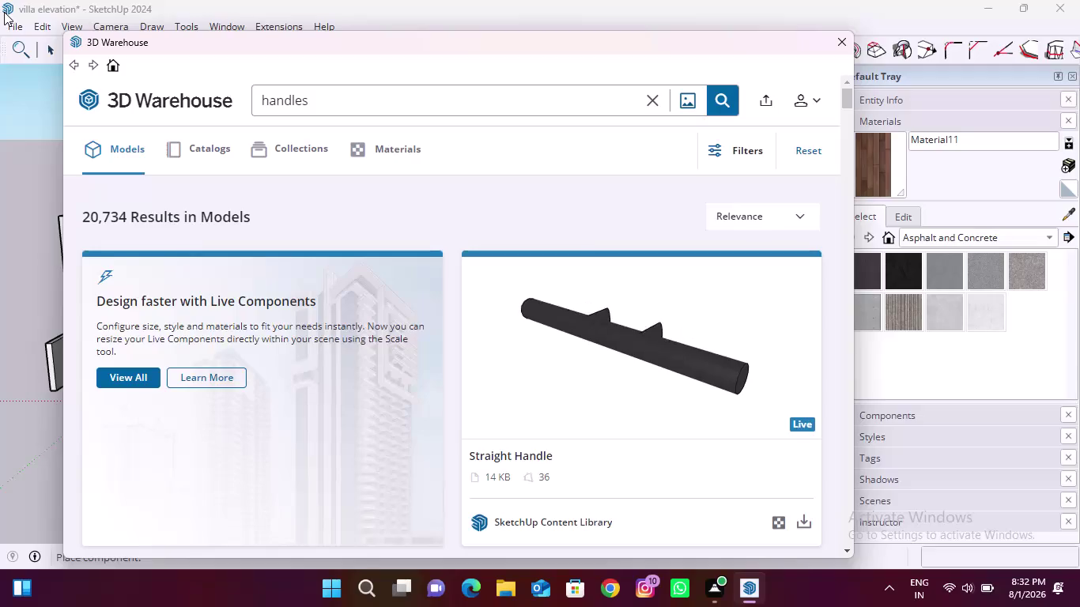
Download Bhojesh S.'s brass bar 'handles' model from 3D Warehouse and load it into the model.
scroll(down, 3)
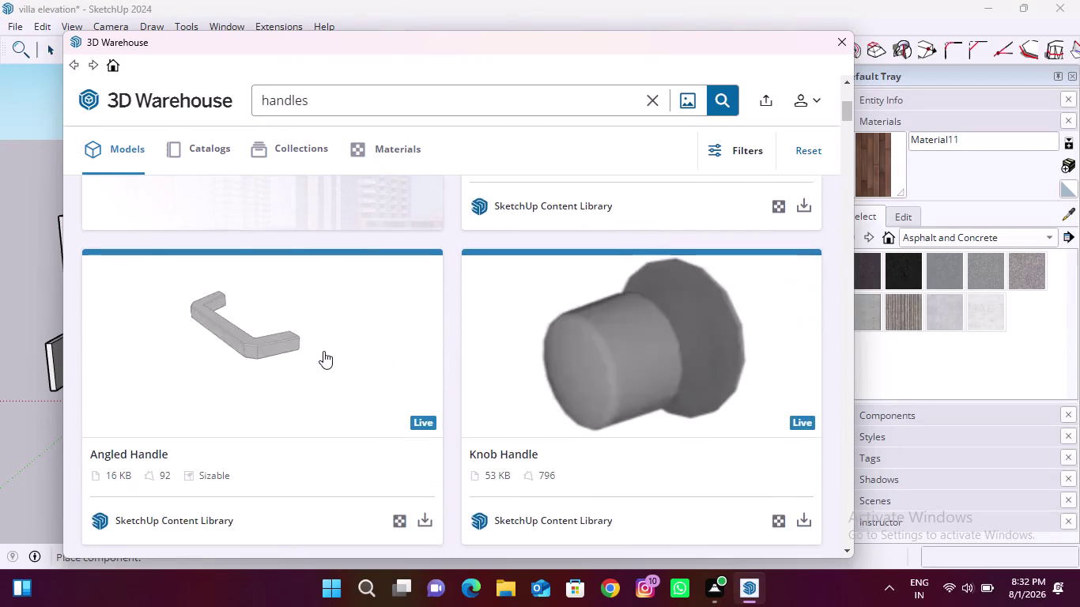
scroll(down, 3)
scroll(down, 3)
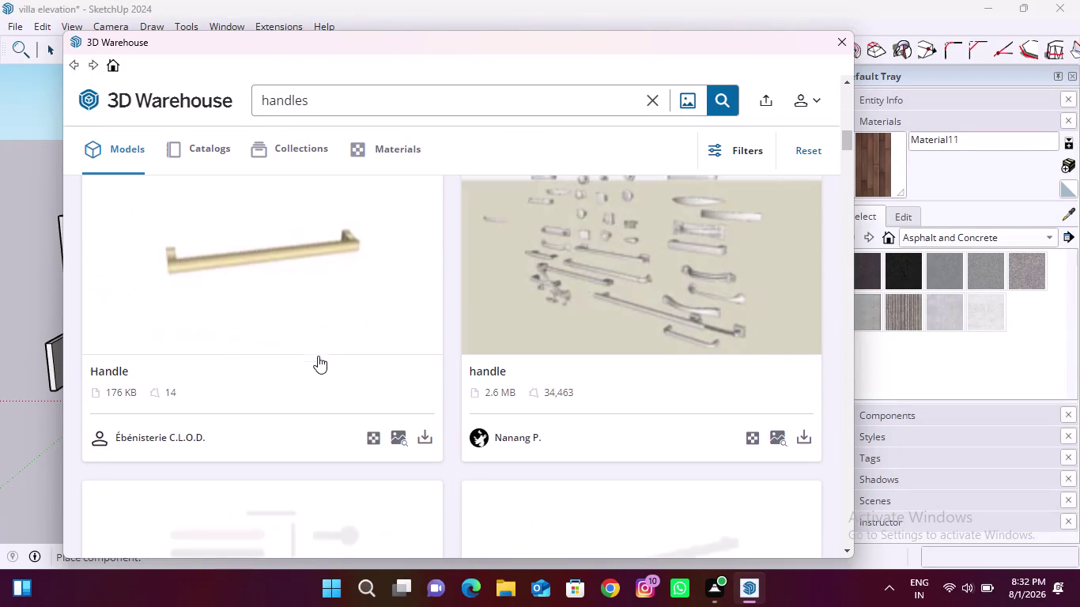
scroll(down, 3)
scroll(down, 3)
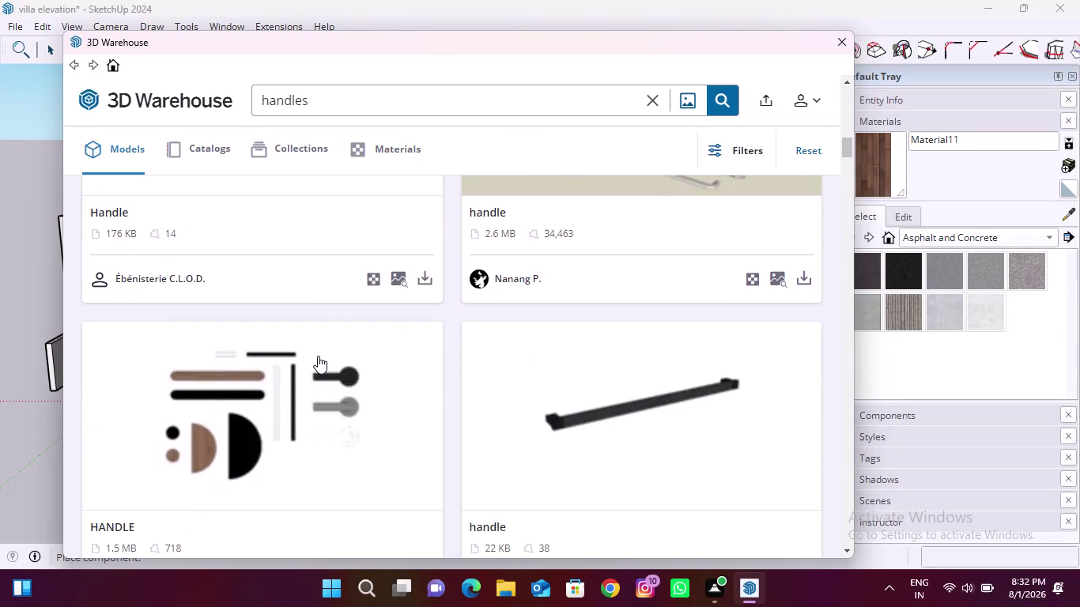
scroll(down, 3)
scroll(down, 3)
scroll(down, 3)
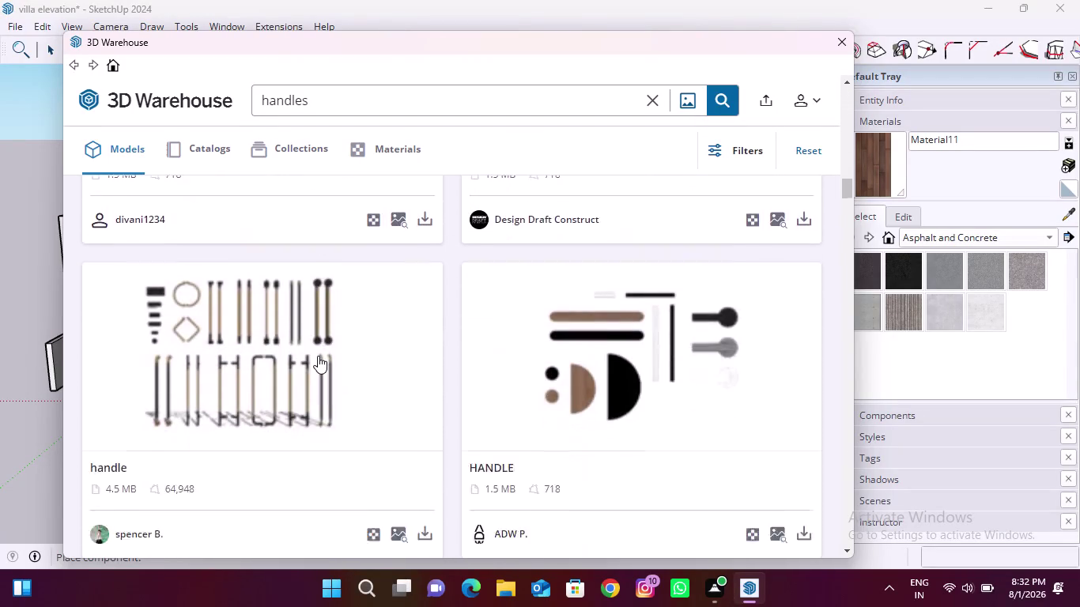
scroll(down, 3)
scroll(down, 3)
scroll(down, 3)
scroll(down, 3)
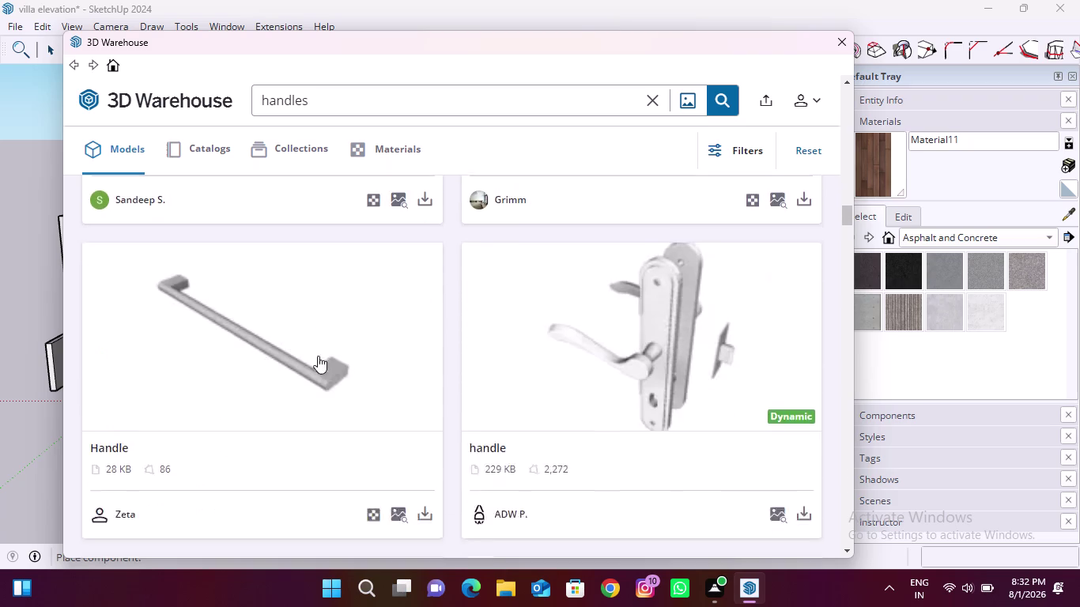
scroll(down, 3)
scroll(down, 3)
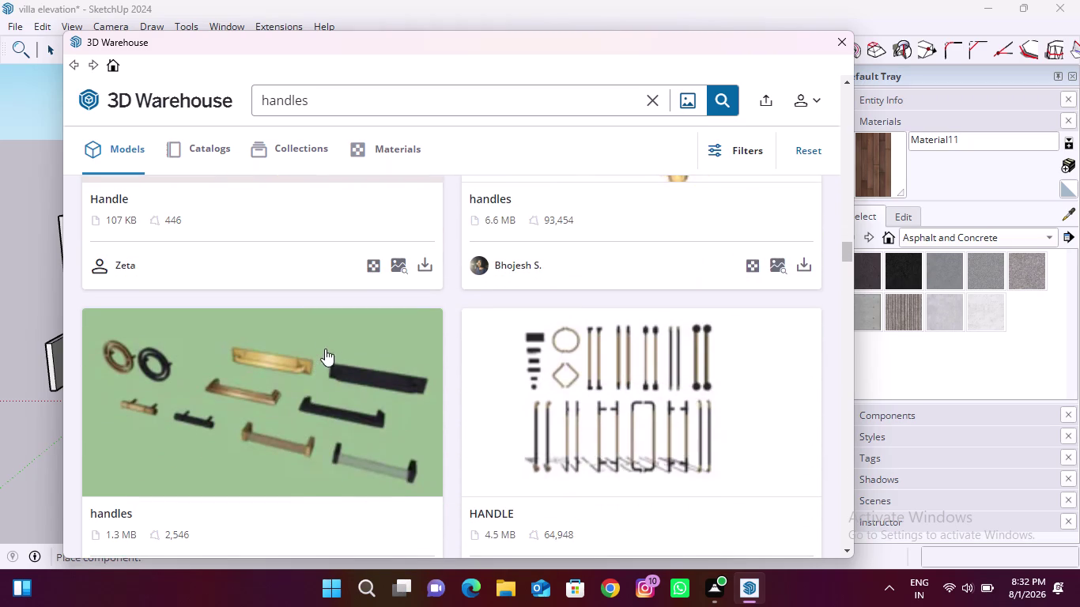
scroll(down, 3)
scroll(down, 3)
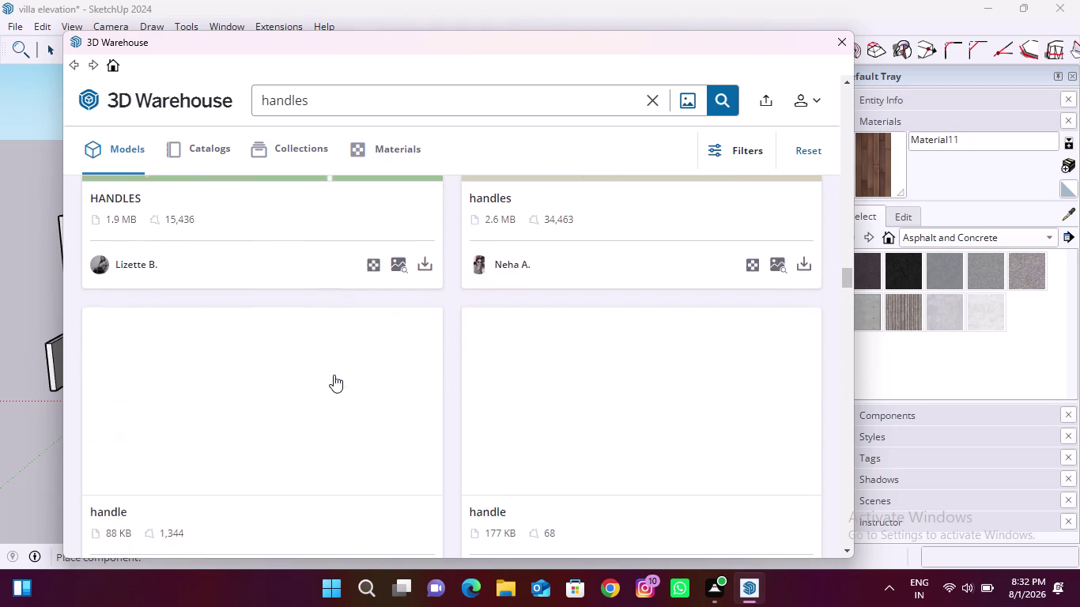
scroll(up, 3)
scroll(up, 3)
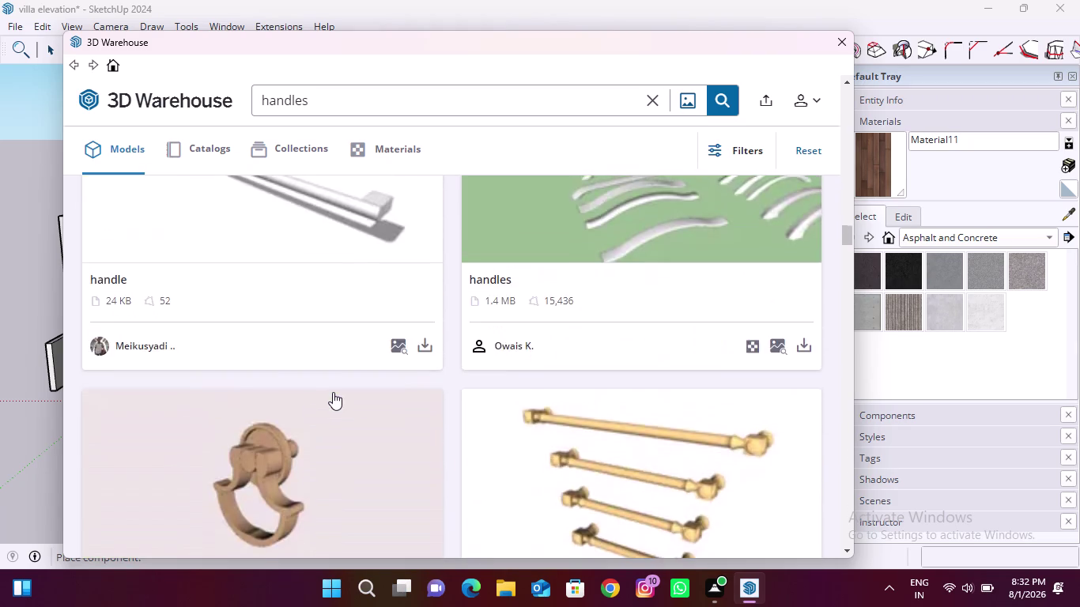
scroll(up, 3)
scroll(down, 3)
click(795, 499)
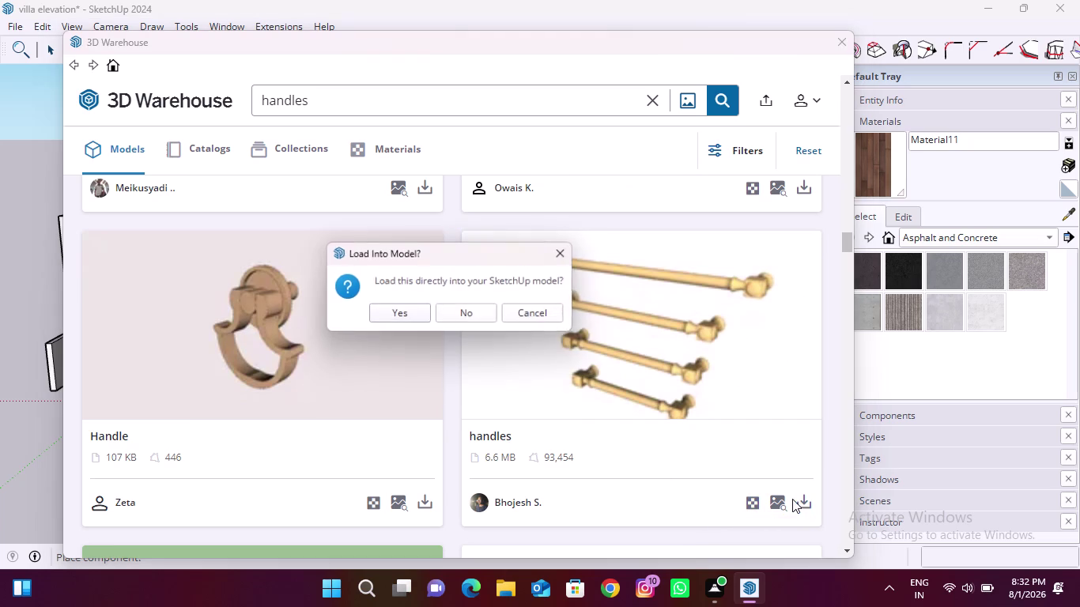
click(412, 306)
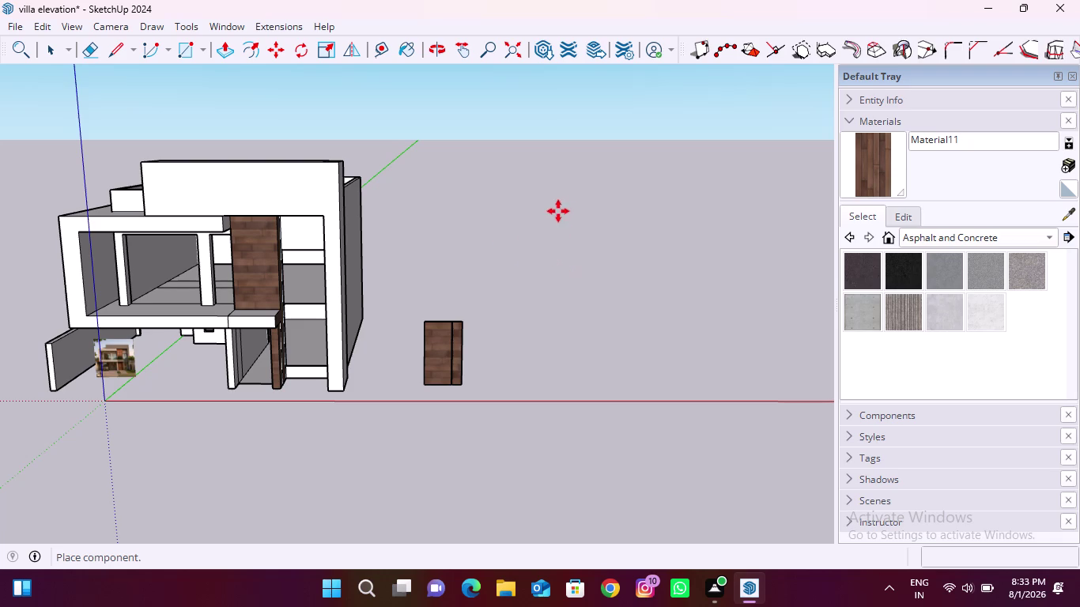
scroll(up, 3)
middle_drag(396, 337, 597, 247)
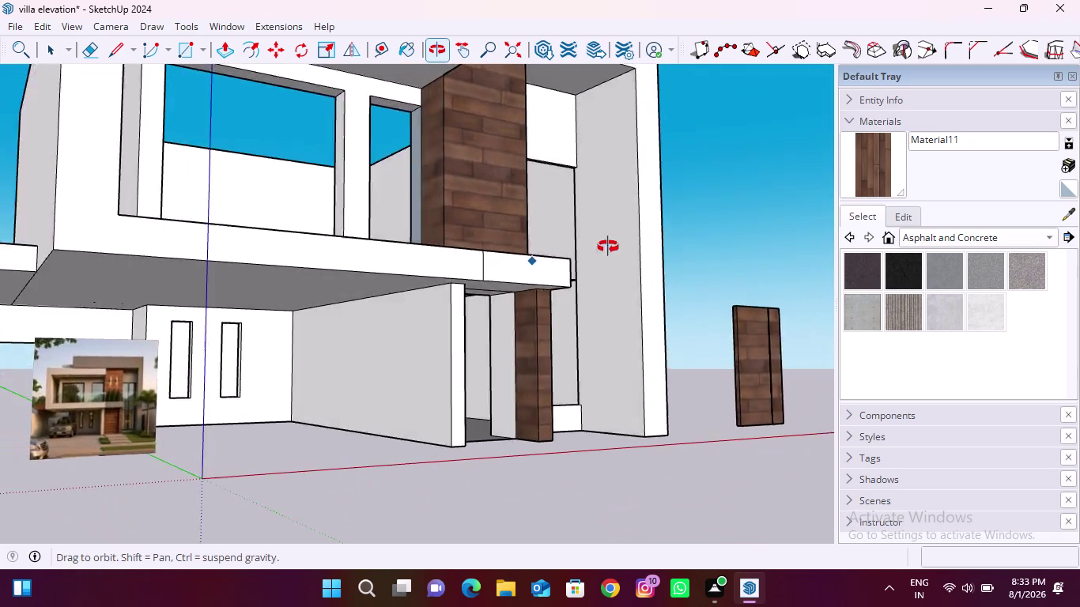
middle_drag(597, 247, 381, 255)
scroll(down, 3)
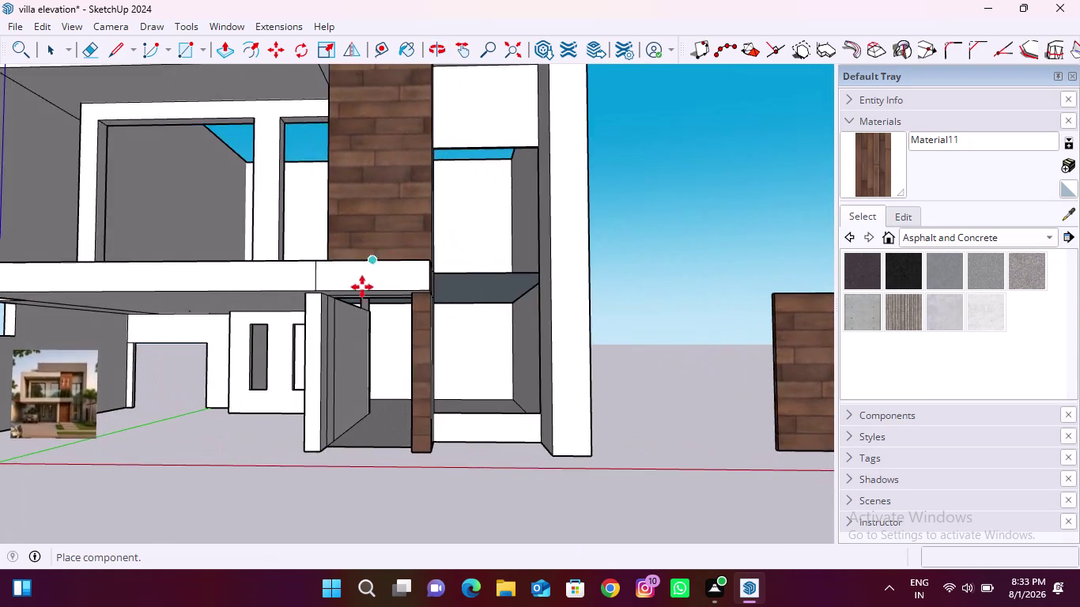
scroll(down, 3)
scroll(up, 3)
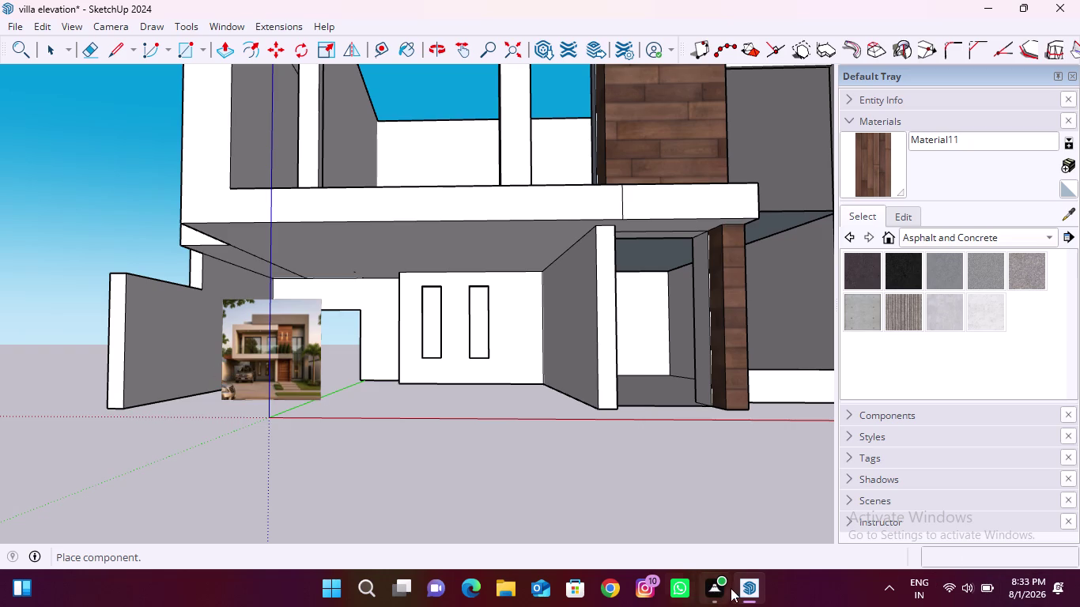
scroll(up, 3)
key(space)
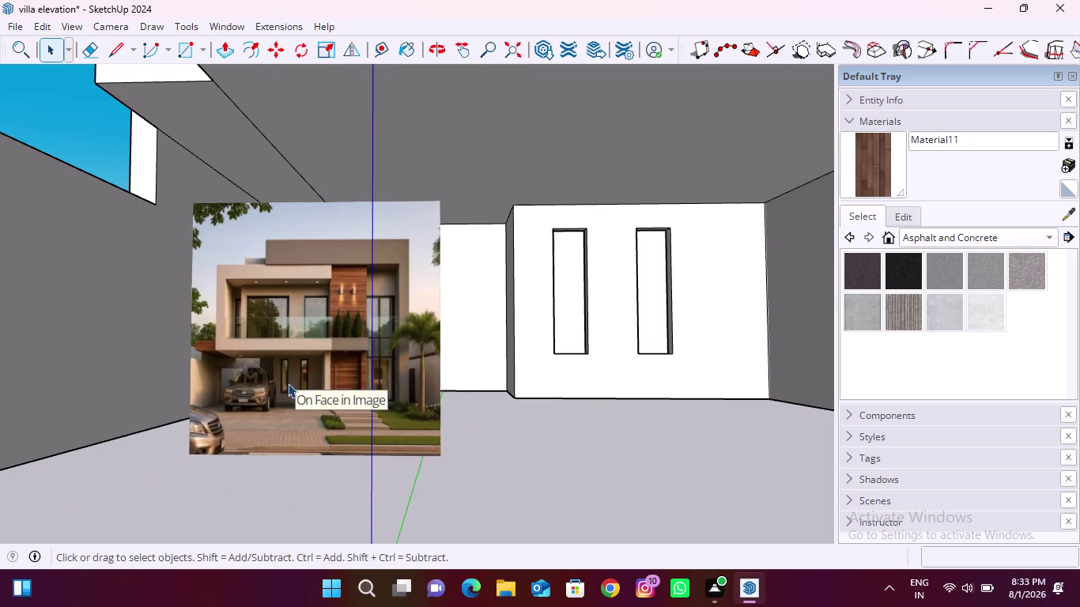
scroll(up, 3)
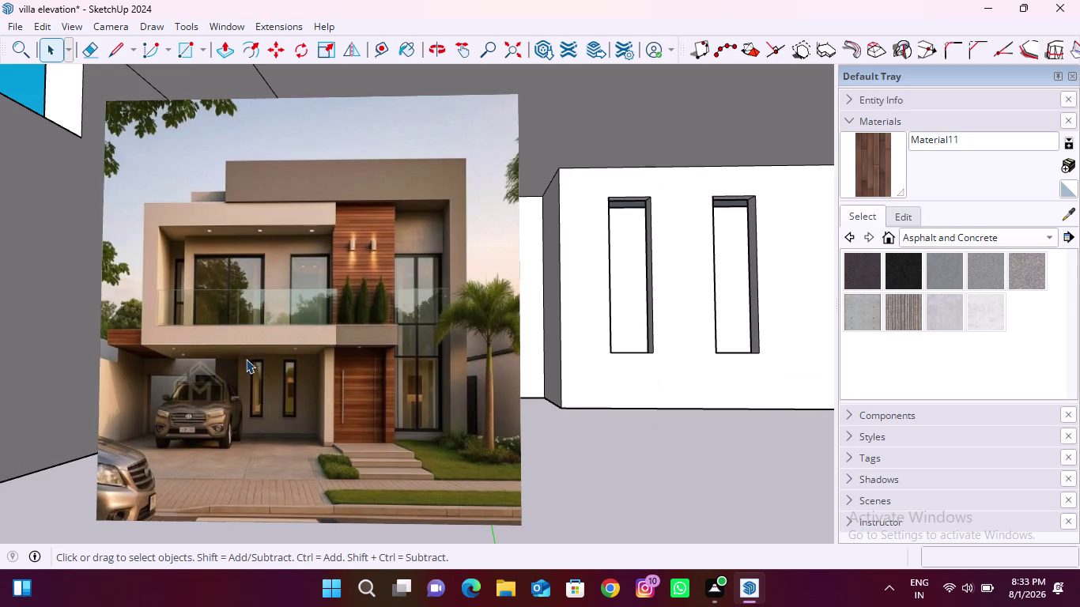
scroll(down, 3)
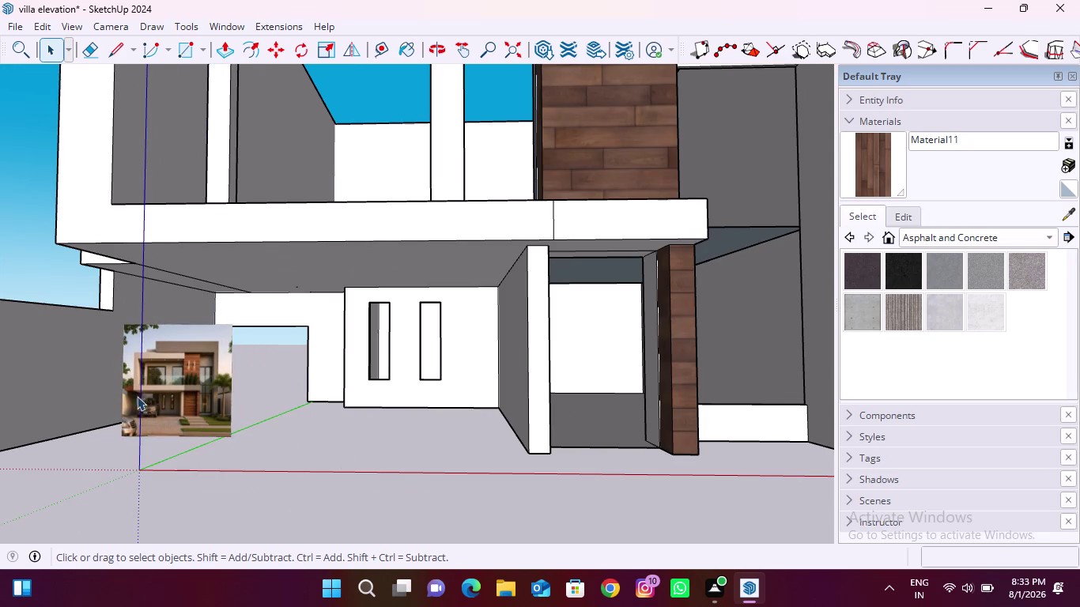
scroll(up, 3)
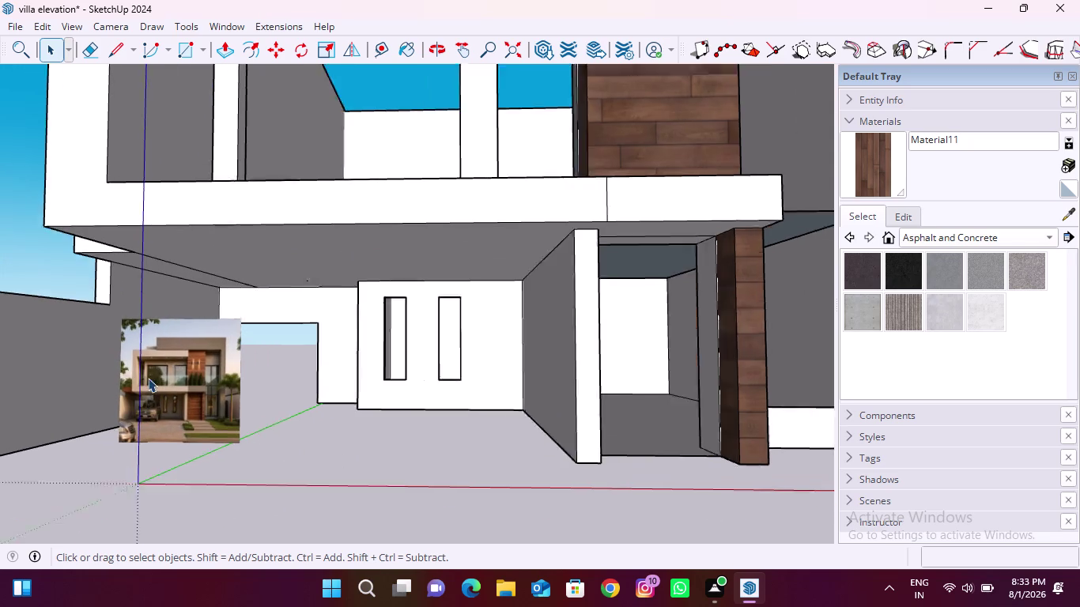
scroll(up, 3)
middle_drag(108, 392, 116, 396)
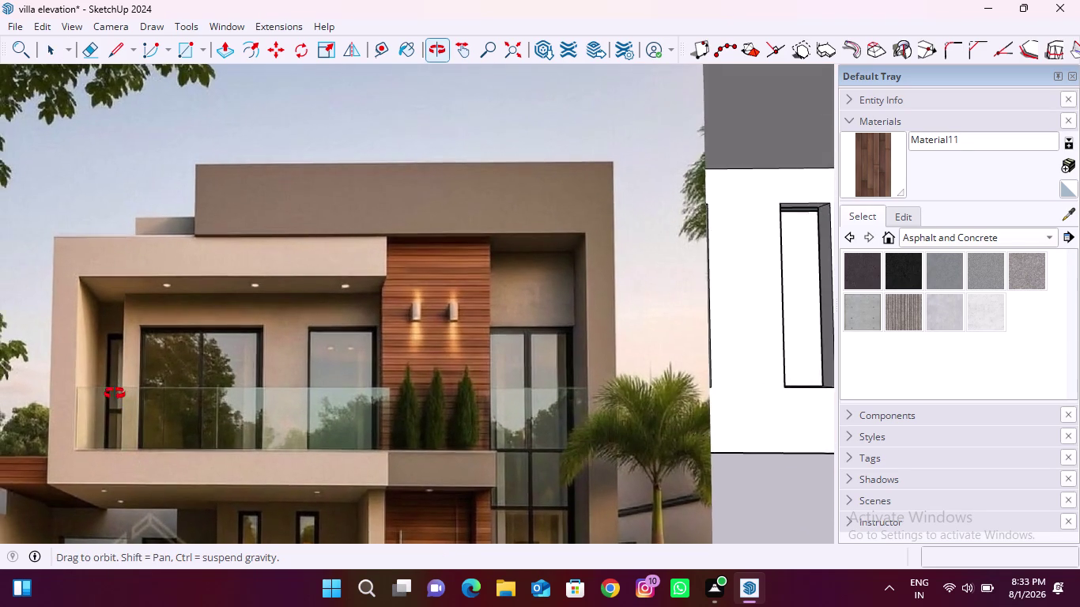
middle_drag(116, 396, 166, 413)
scroll(up, 3)
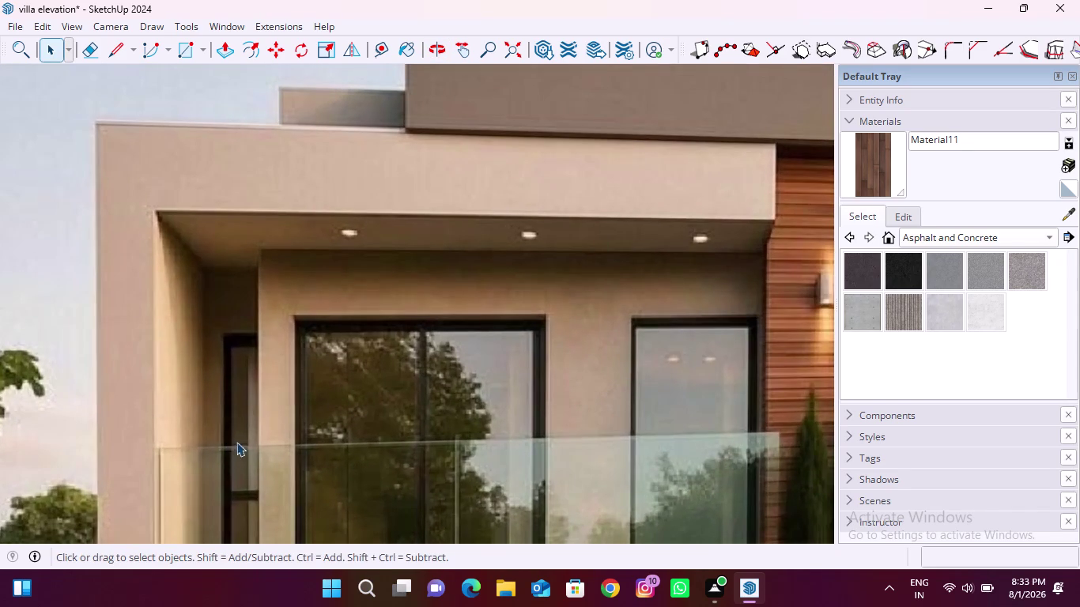
scroll(down, 3)
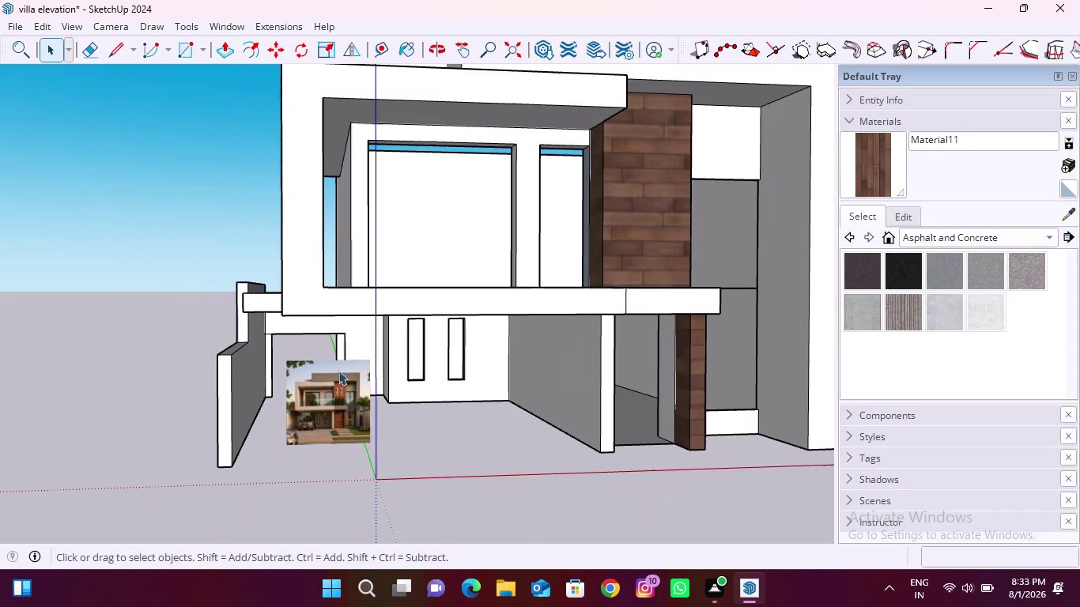
middle_drag(332, 257, 352, 338)
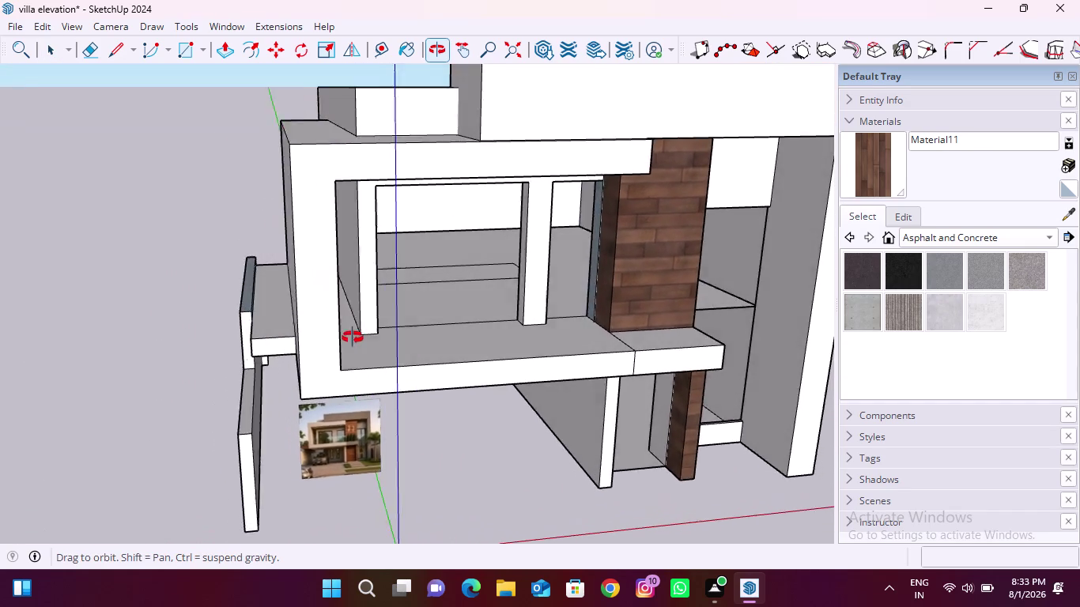
middle_drag(352, 338, 818, 324)
middle_drag(293, 285, 635, 294)
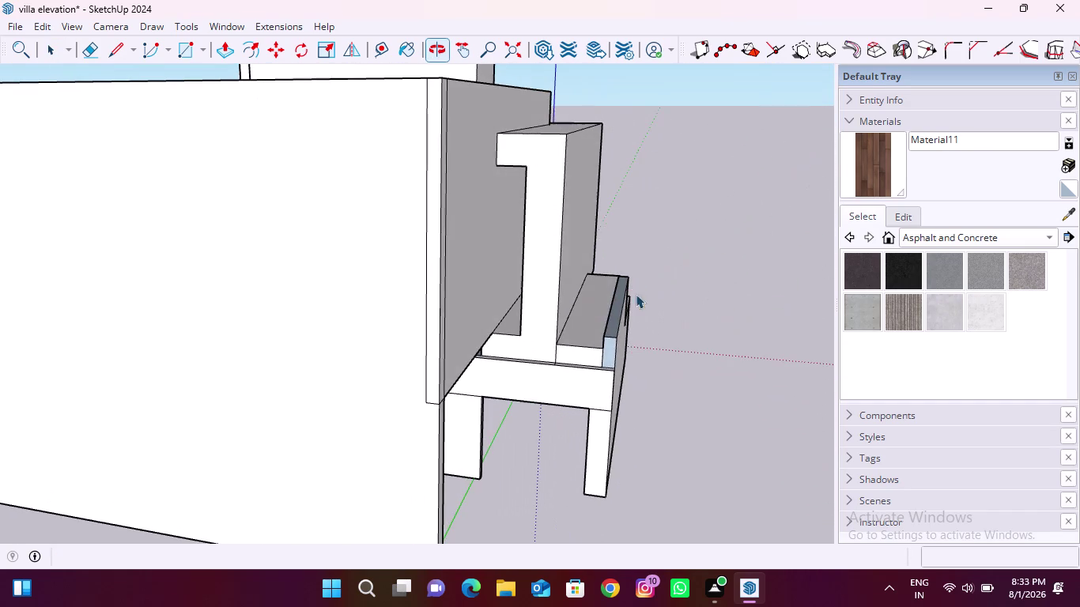
scroll(up, 3)
middle_drag(603, 265, 252, 297)
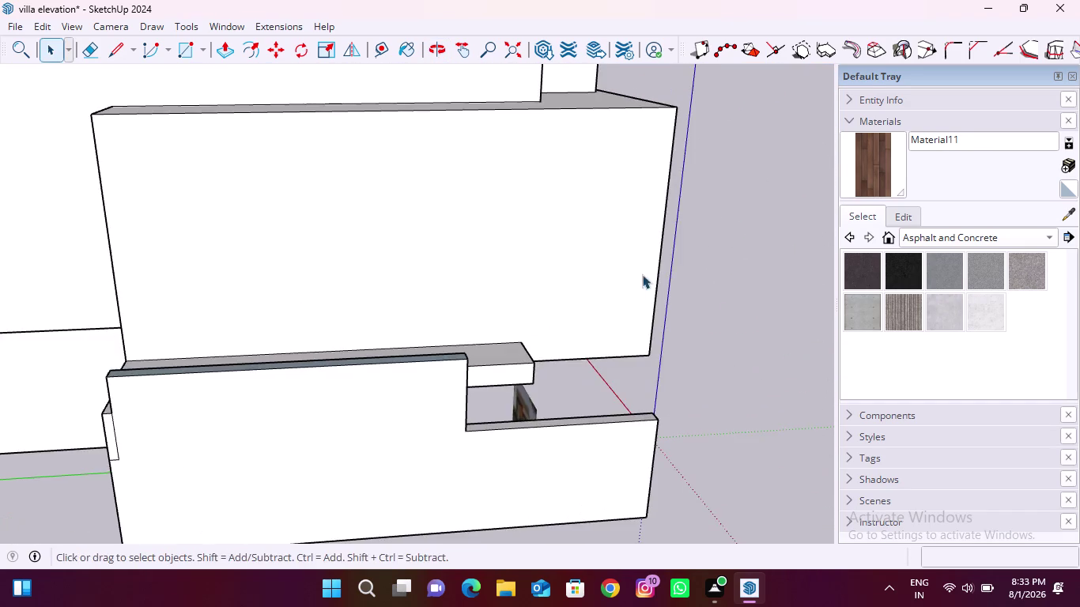
middle_drag(646, 273, 156, 240)
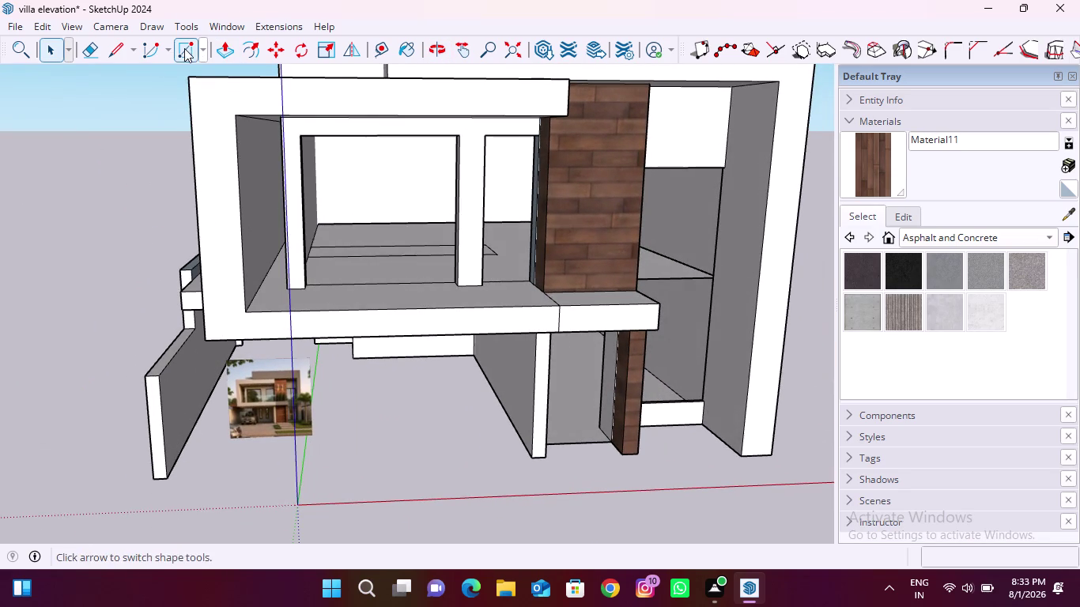
Attempt a rectangle inside the narrow side gap, cancelling the misplaced tries.
click(187, 48)
scroll(up, 3)
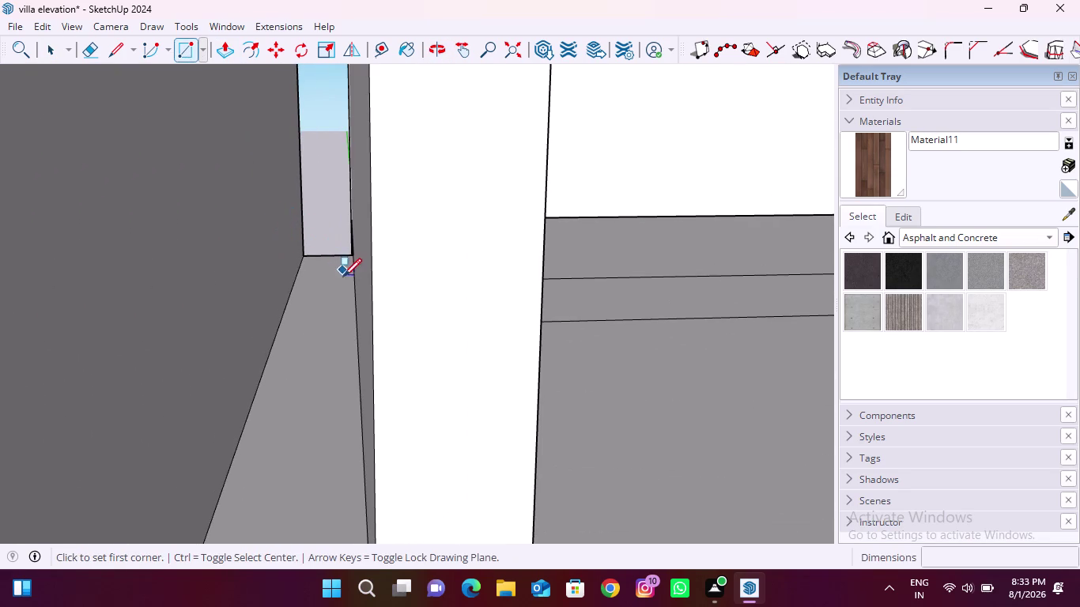
click(355, 303)
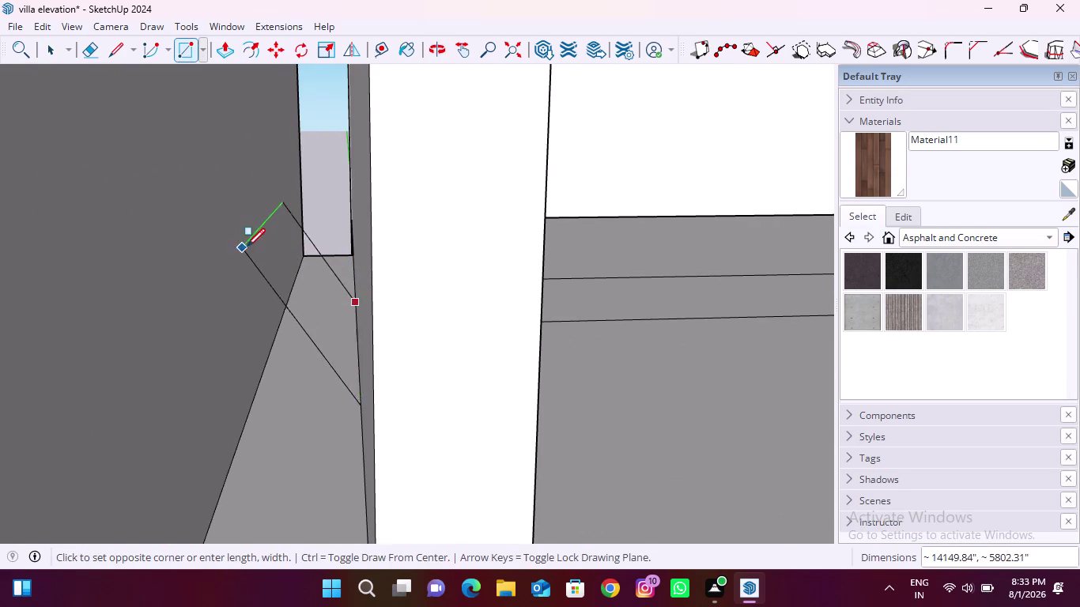
scroll(down, 3)
middle_drag(250, 264, 294, 232)
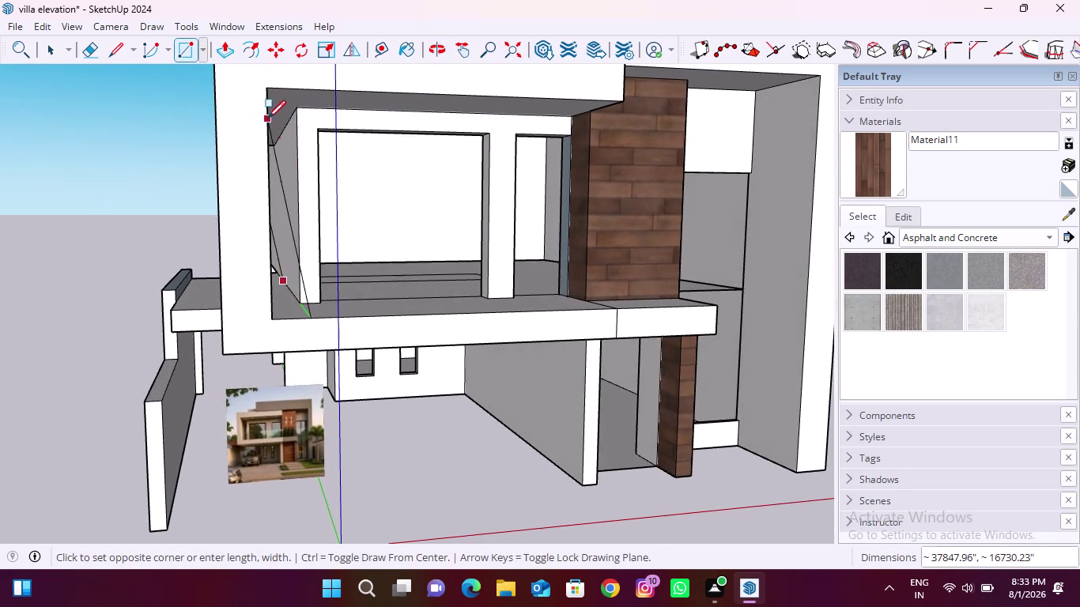
scroll(up, 3)
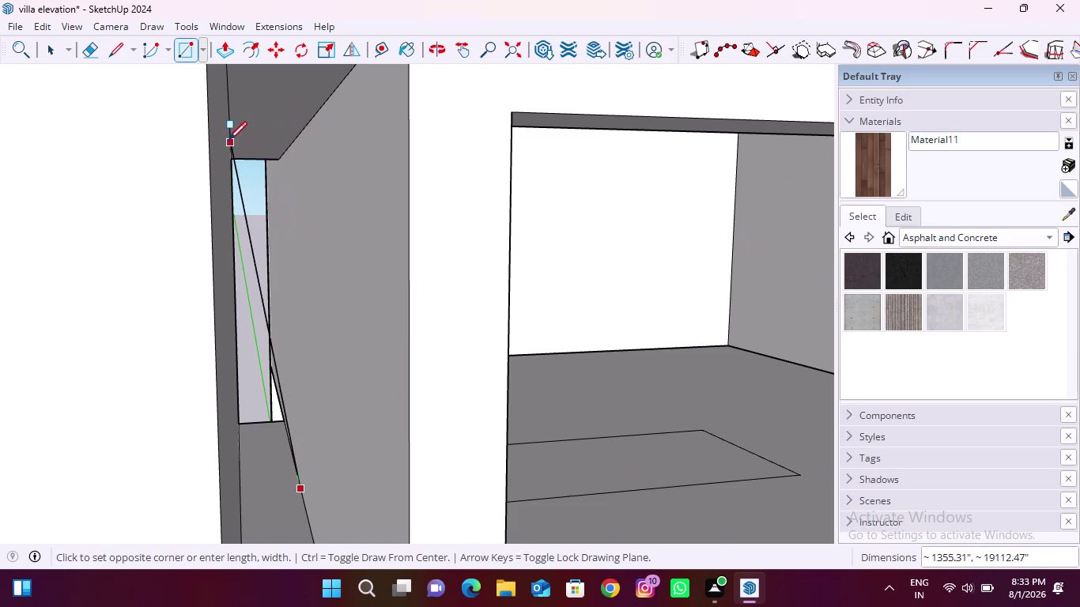
key(Escape)
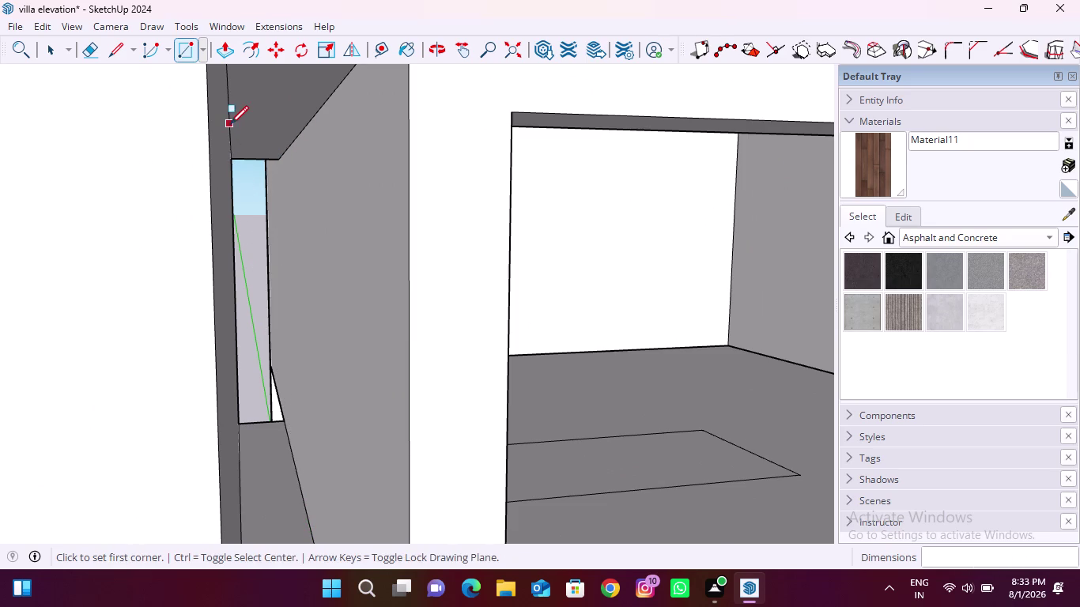
click(230, 124)
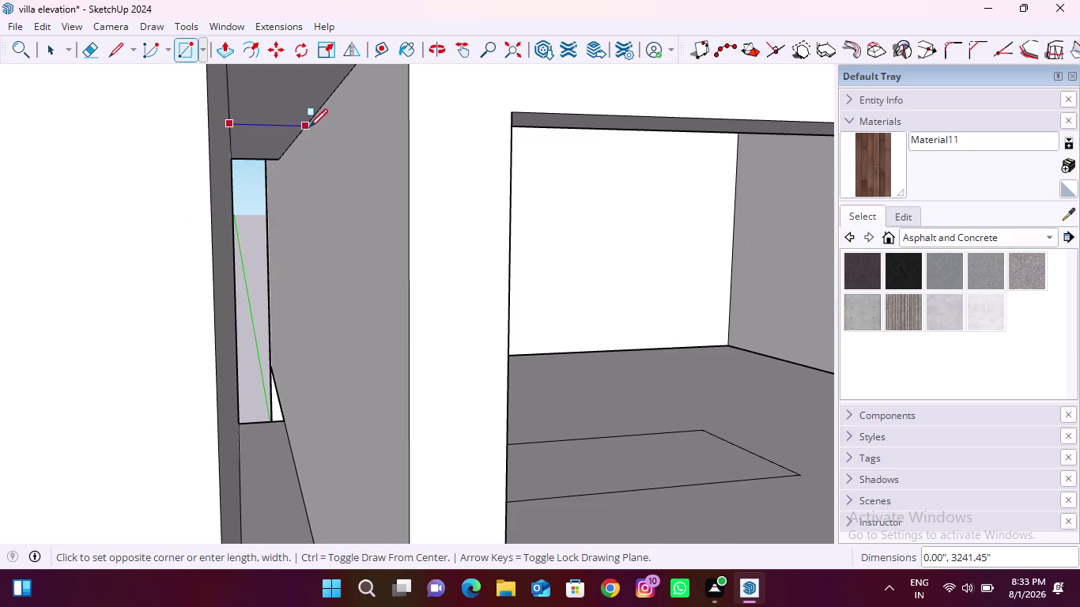
key(Escape)
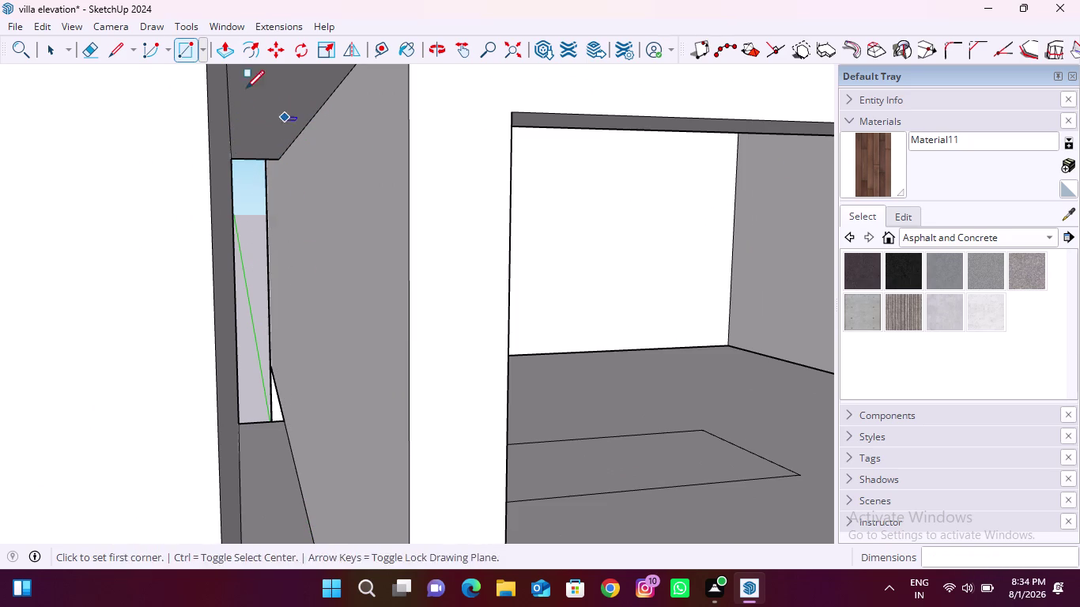
Draw an edge across the gap's top, then a rectangle closing the glass face.
click(122, 44)
click(315, 119)
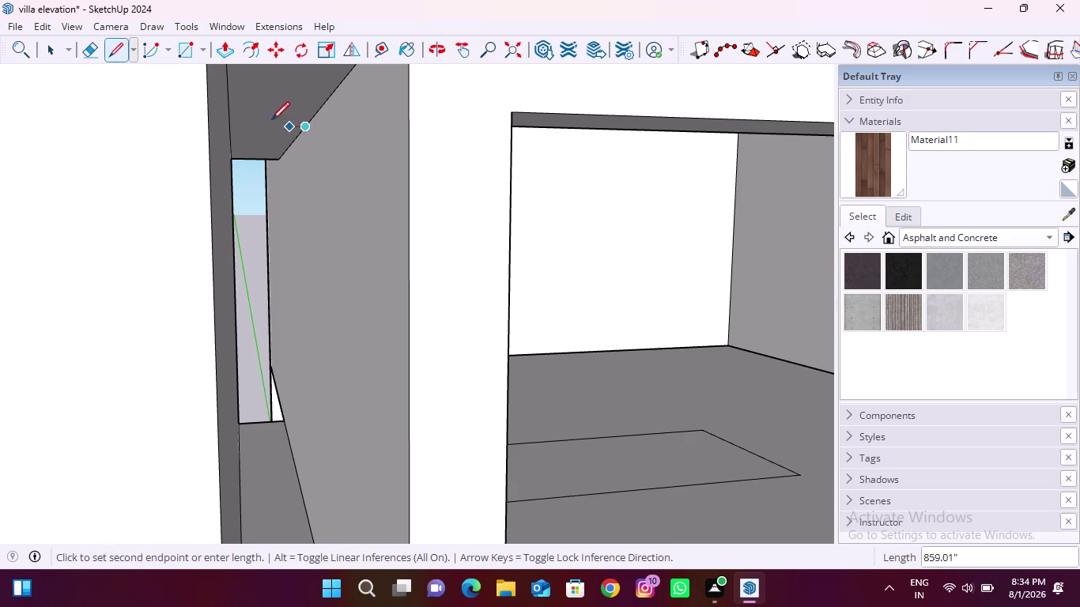
click(229, 121)
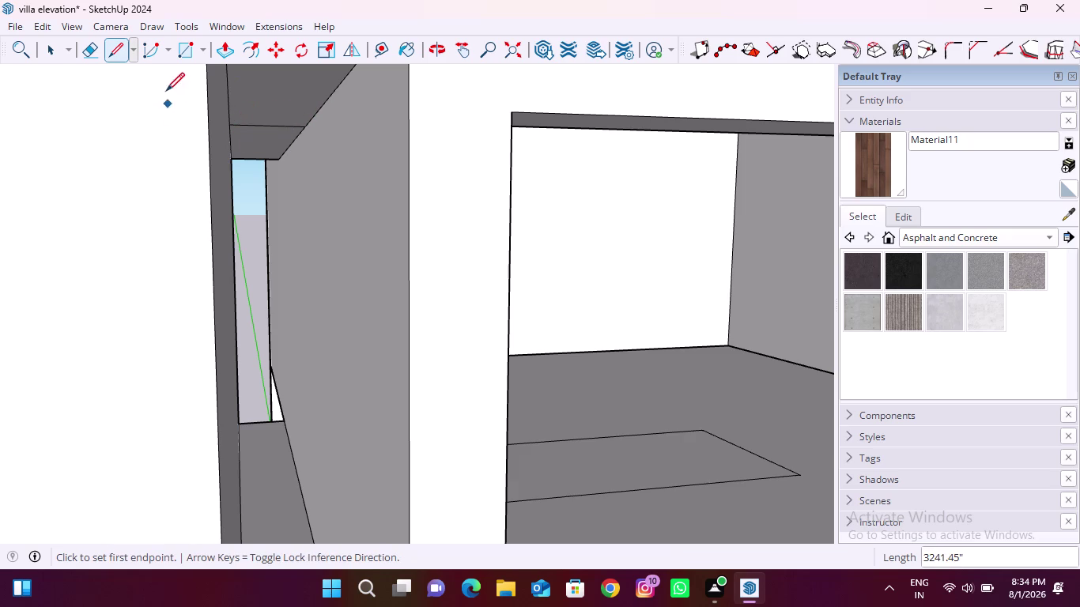
click(183, 53)
click(230, 124)
scroll(down, 3)
scroll(up, 3)
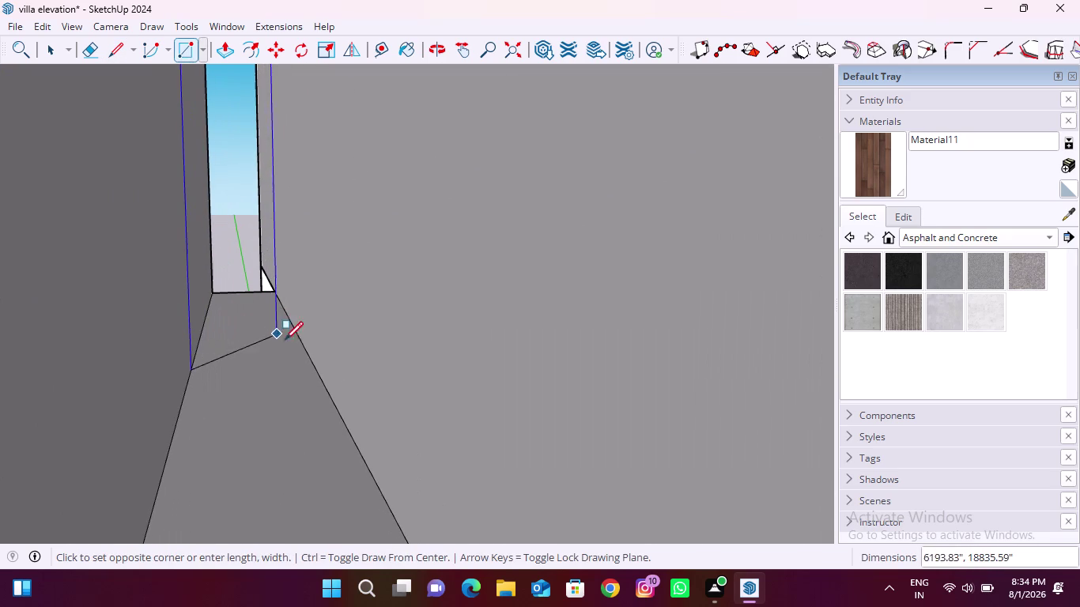
click(312, 366)
scroll(down, 3)
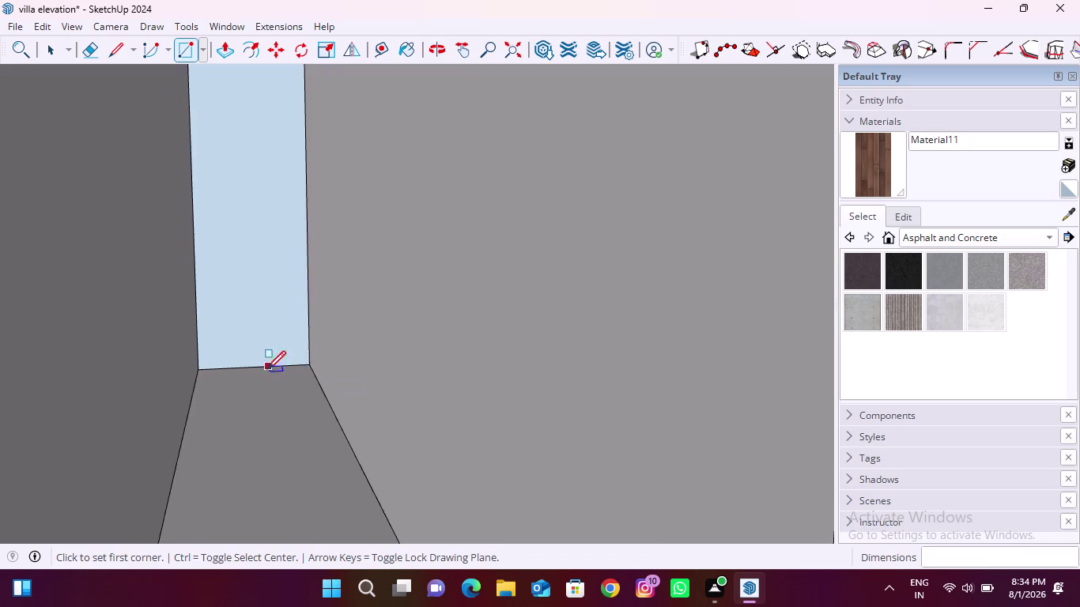
scroll(down, 3)
middle_drag(157, 329, 151, 341)
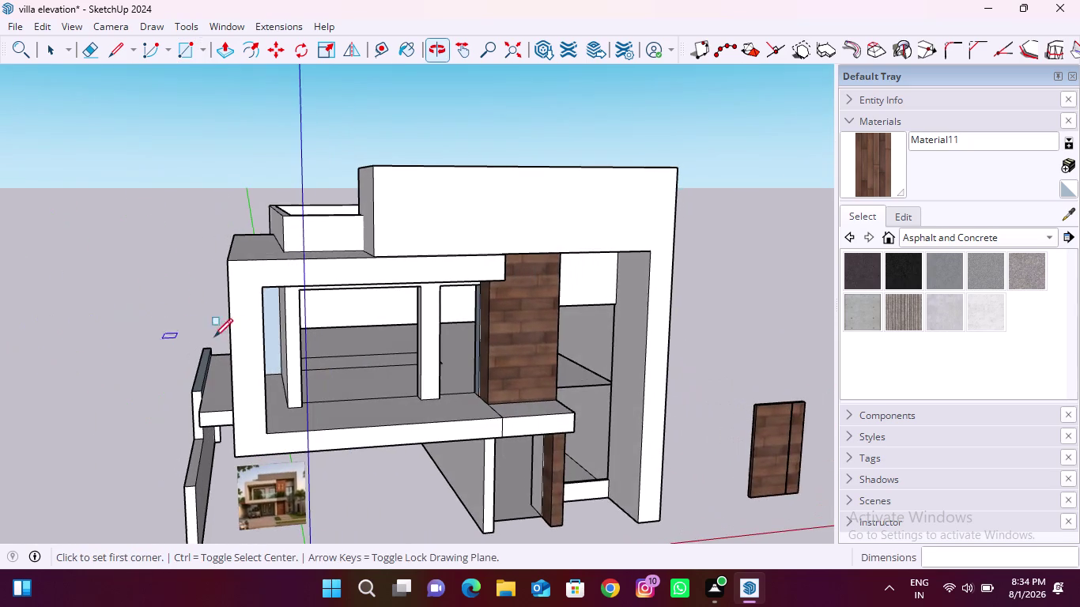
scroll(up, 3)
Push/Pull the new glass face to give the side panel its thickness.
click(218, 59)
scroll(up, 3)
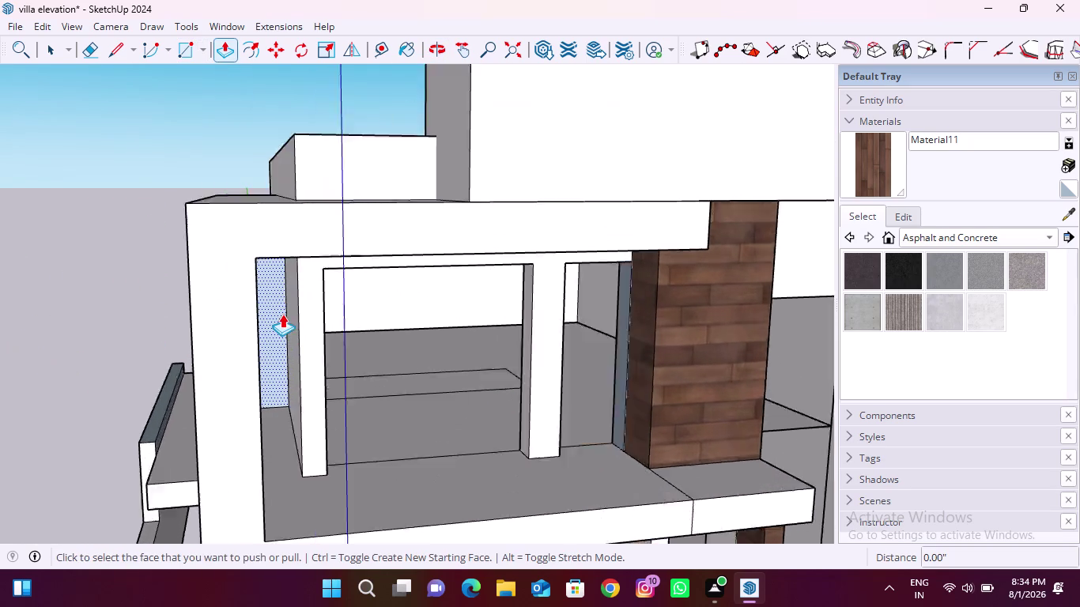
scroll(up, 3)
click(276, 298)
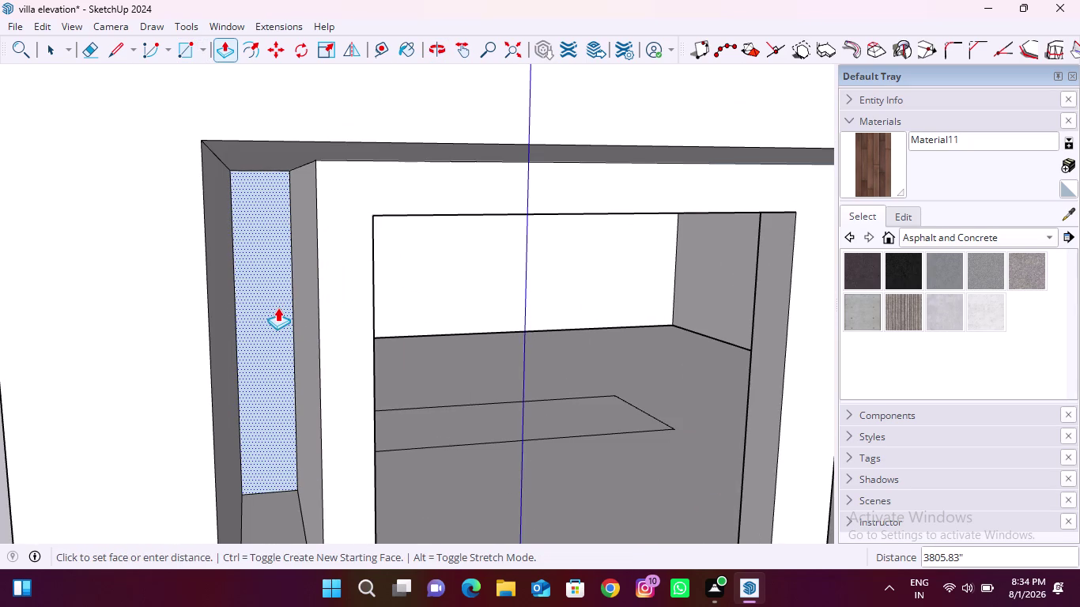
click(277, 308)
click(178, 50)
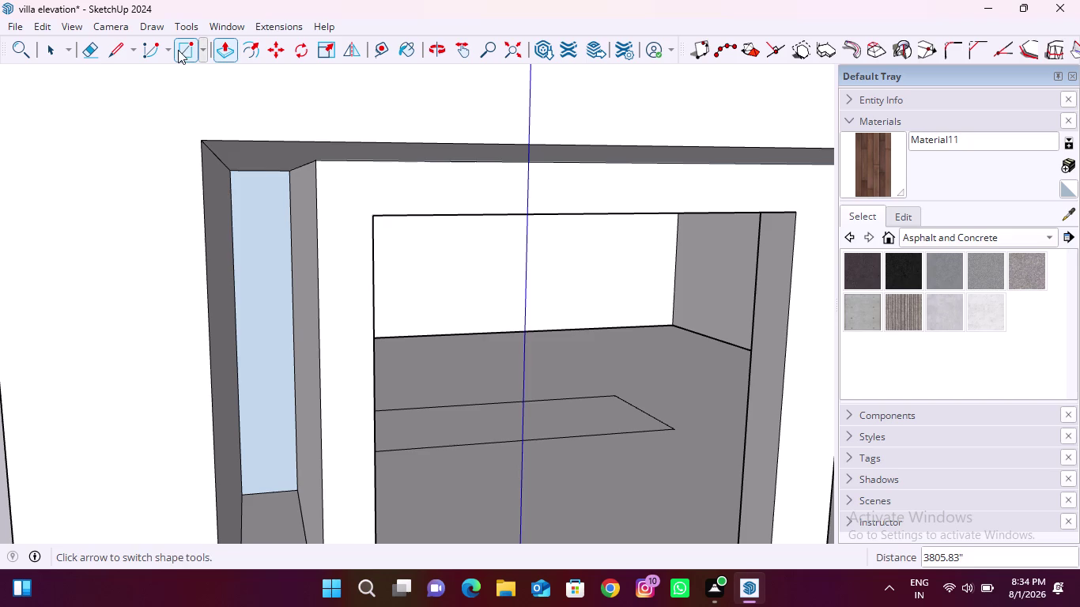